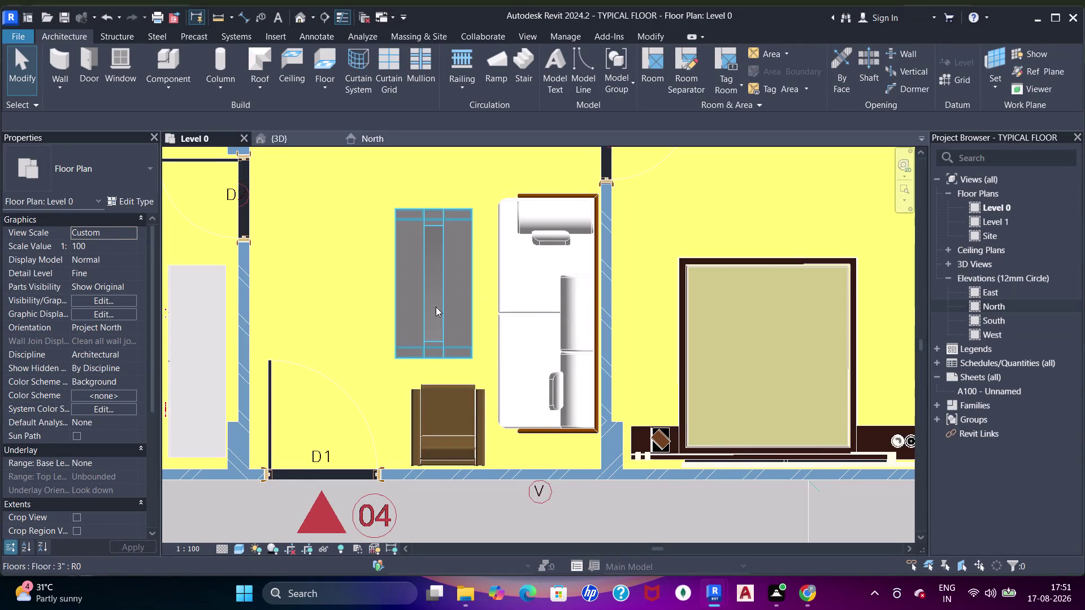
Zoom out and pan to frame the whole Level 0 floor plan, then switch to the 3D view.
scroll(down, 3)
middle_drag(474, 364, 448, 351)
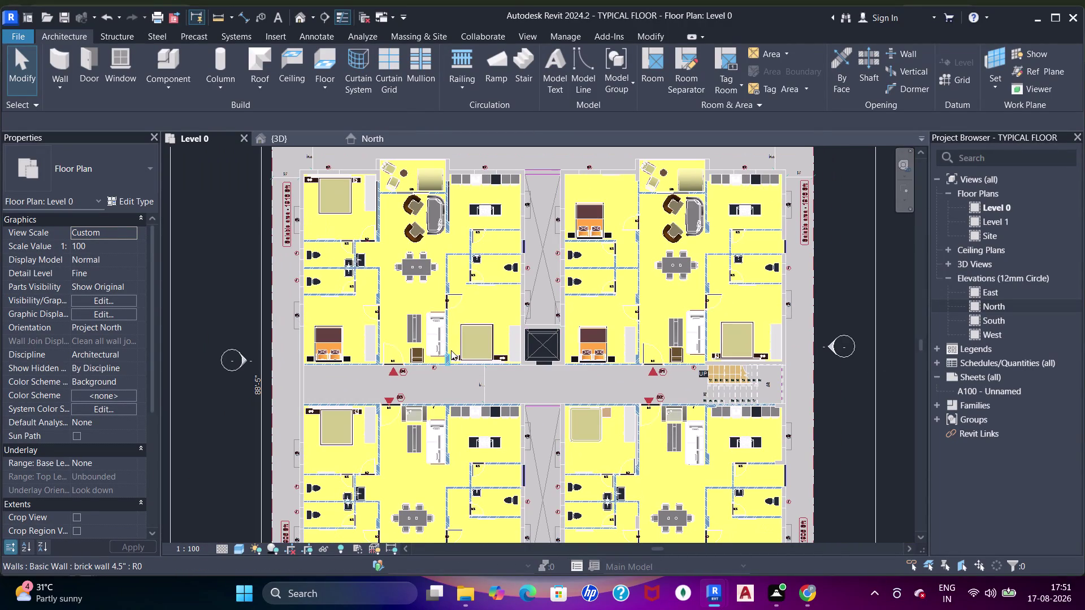
middle_drag(606, 382, 576, 381)
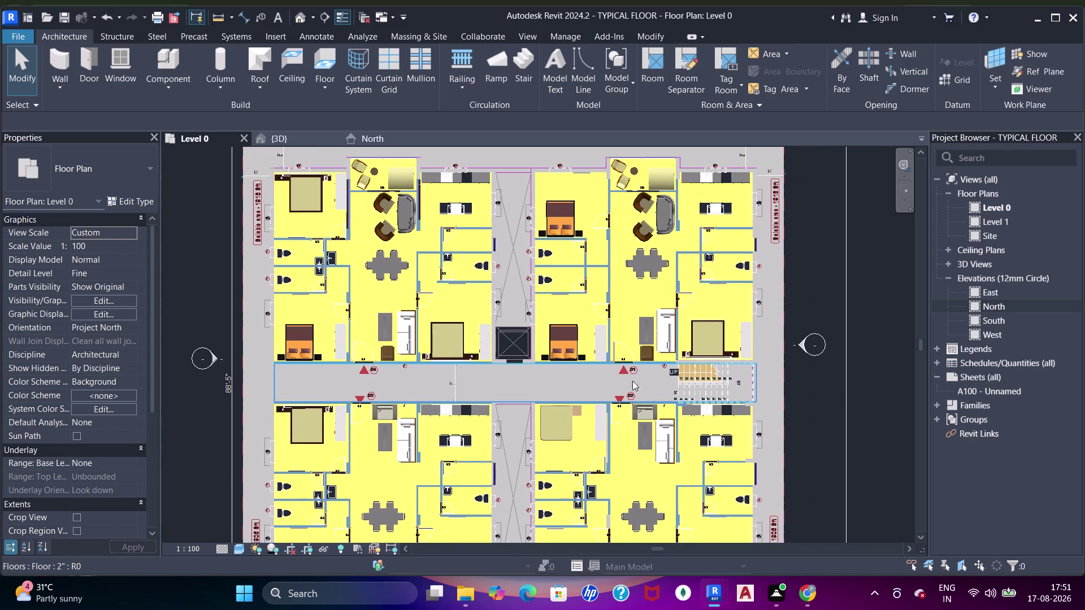
middle_drag(656, 305, 662, 363)
click(278, 139)
Orbit the 3D model to a side view, then to a closer angled view of the units.
scroll(down, 3)
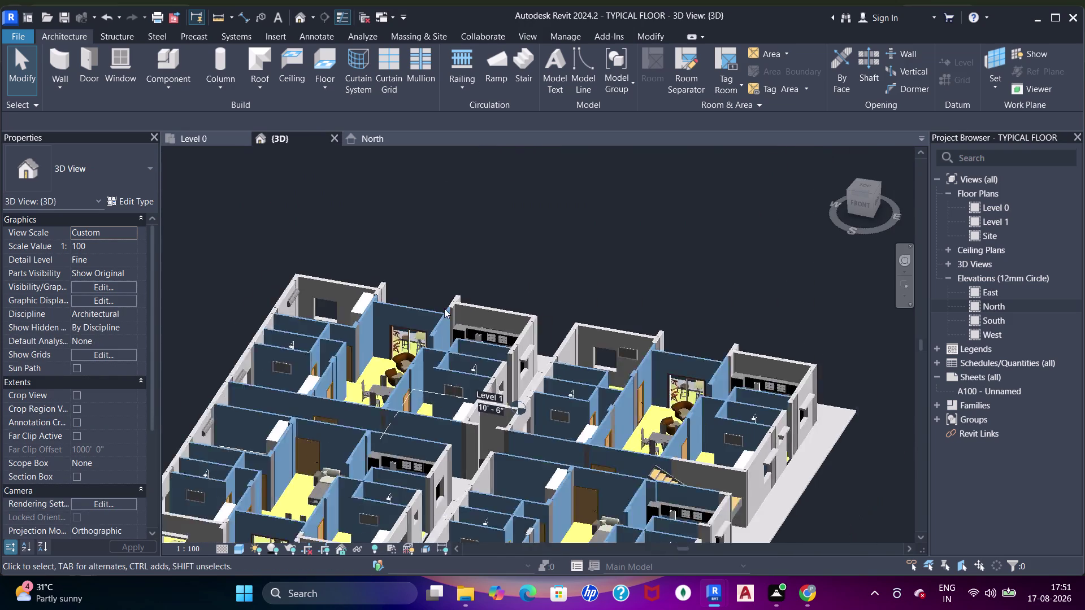
scroll(down, 3)
middle_drag(456, 341, 486, 251)
middle_drag(520, 379, 605, 432)
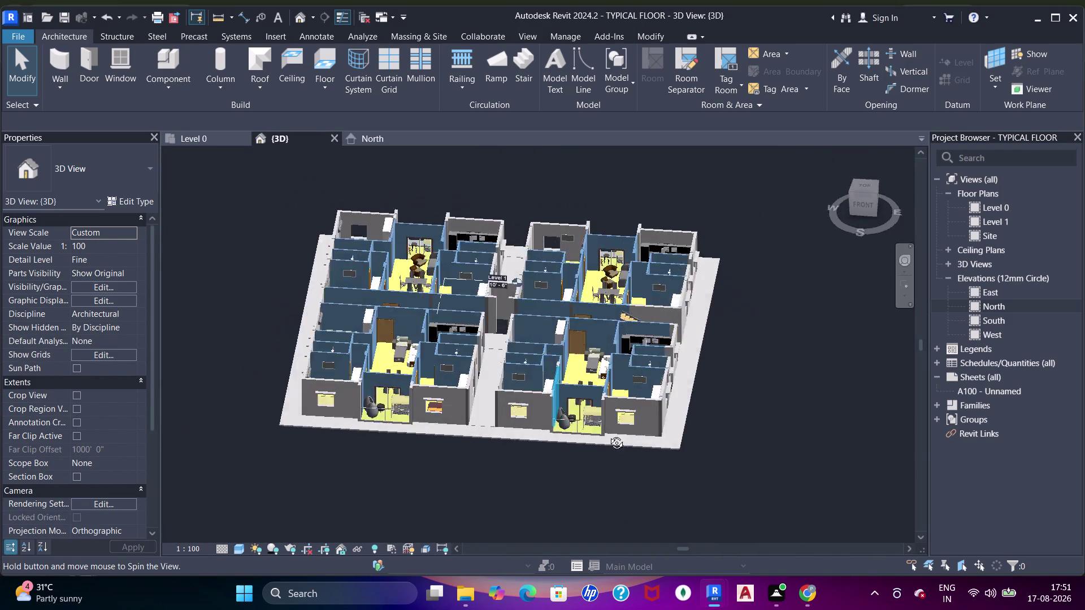
middle_drag(604, 432, 655, 460)
scroll(up, 3)
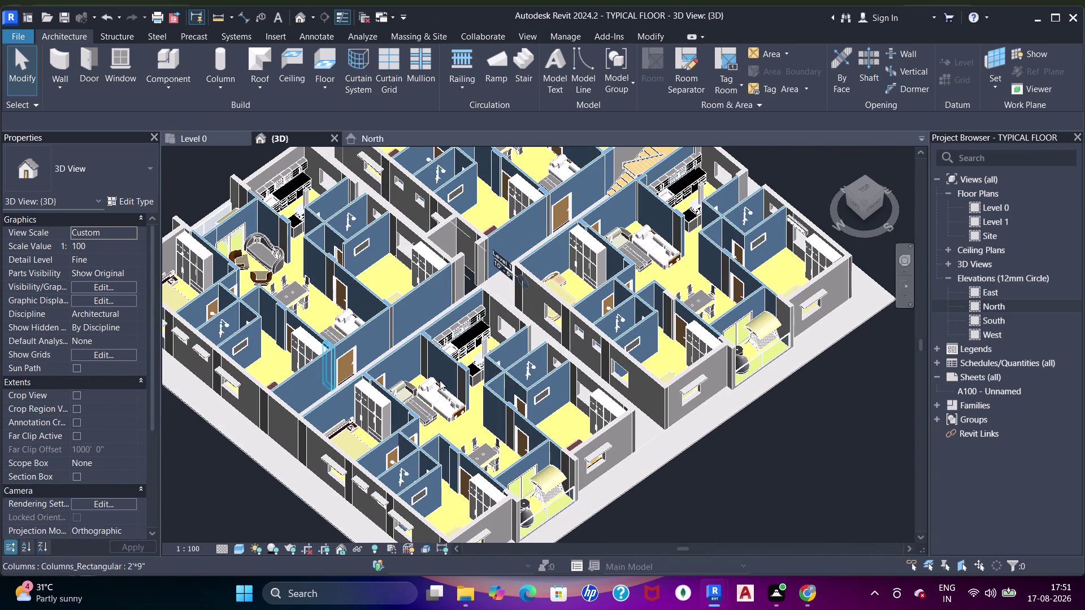
middle_drag(581, 463, 580, 391)
middle_drag(590, 407, 591, 435)
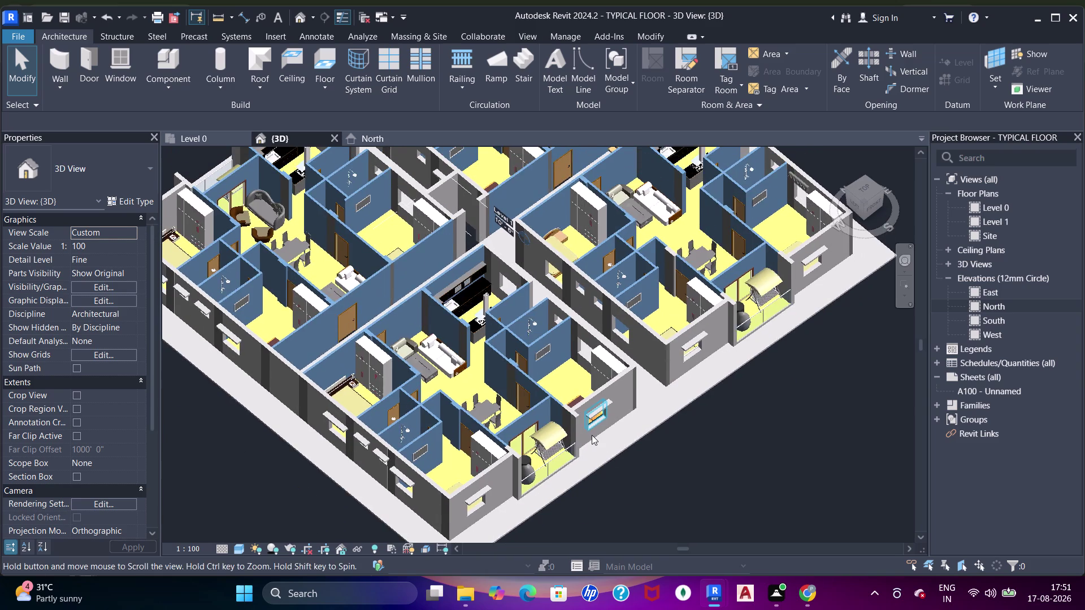
Pan across the furnished apartment units to the far corner and along the exterior walls.
middle_drag(610, 475, 652, 473)
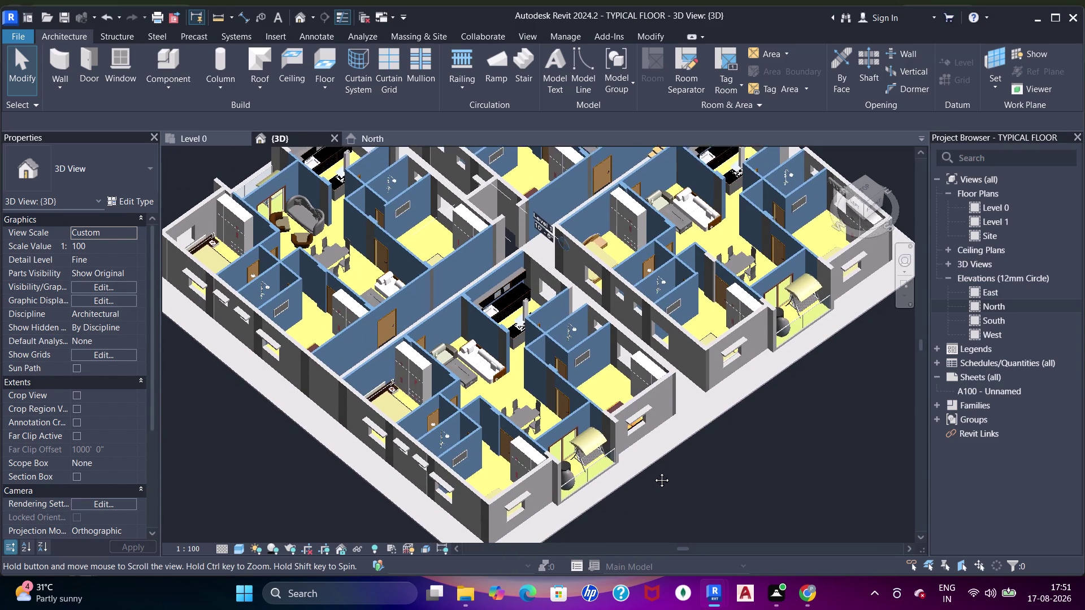
middle_drag(652, 473, 688, 414)
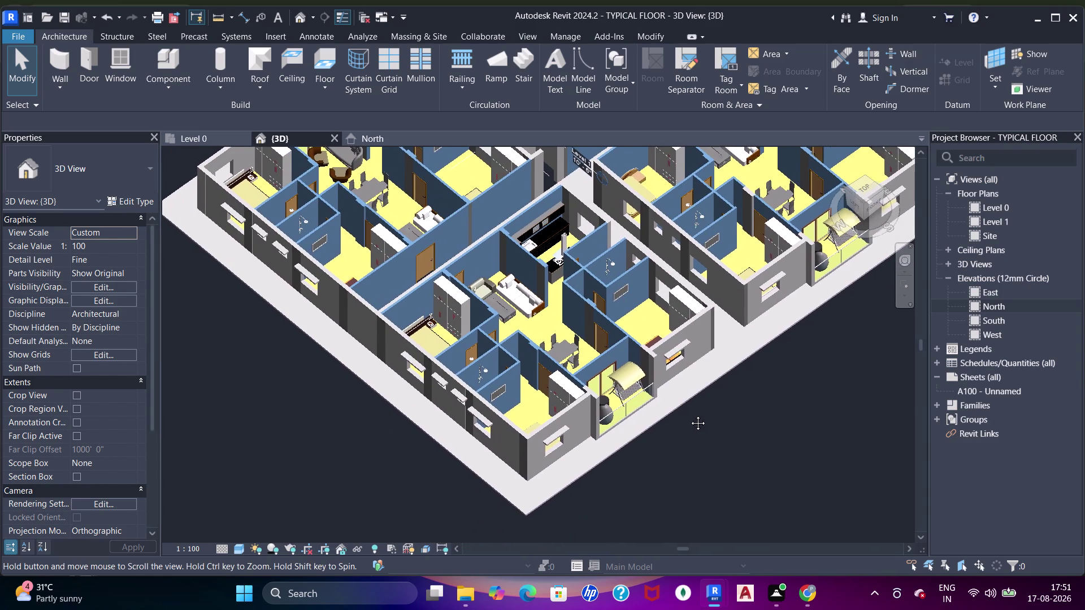
middle_drag(689, 414, 695, 418)
middle_drag(631, 481, 643, 402)
middle_drag(651, 416, 660, 479)
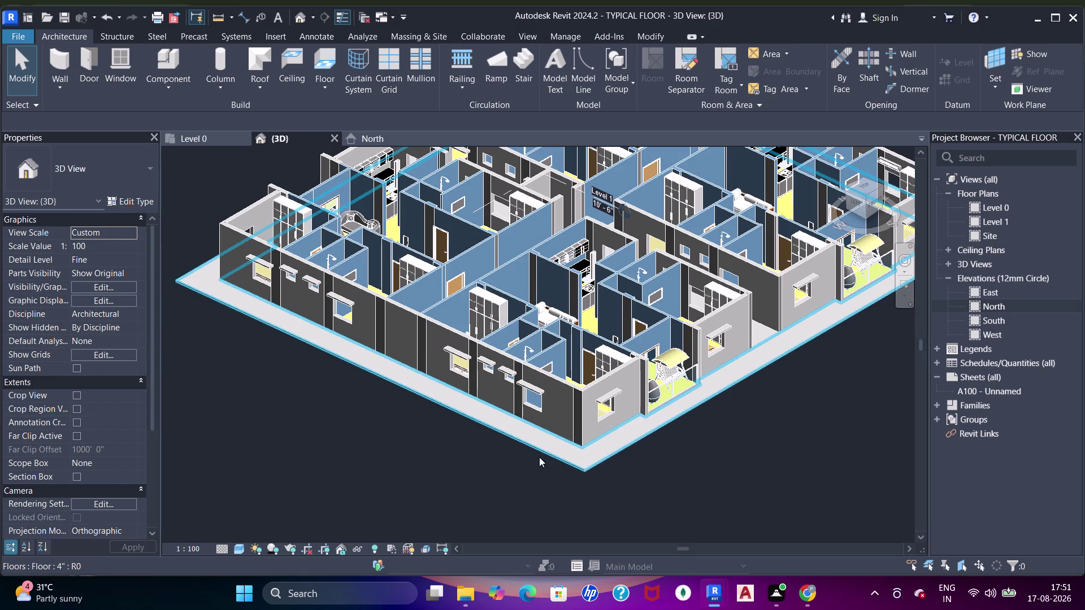
middle_drag(559, 442, 556, 459)
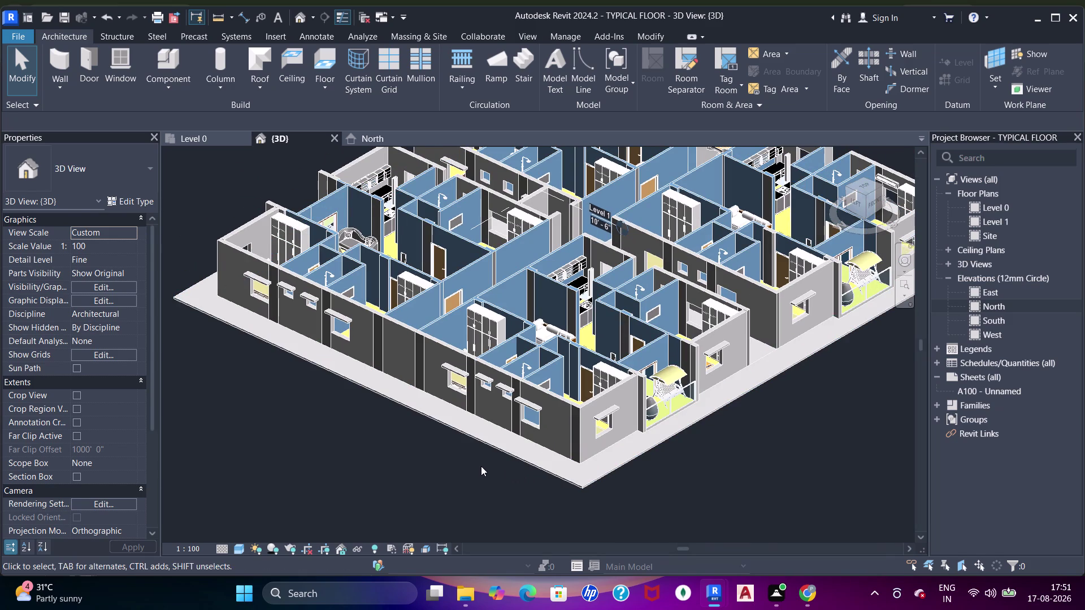
middle_drag(489, 439, 489, 452)
middle_drag(486, 454, 525, 442)
middle_click(524, 442)
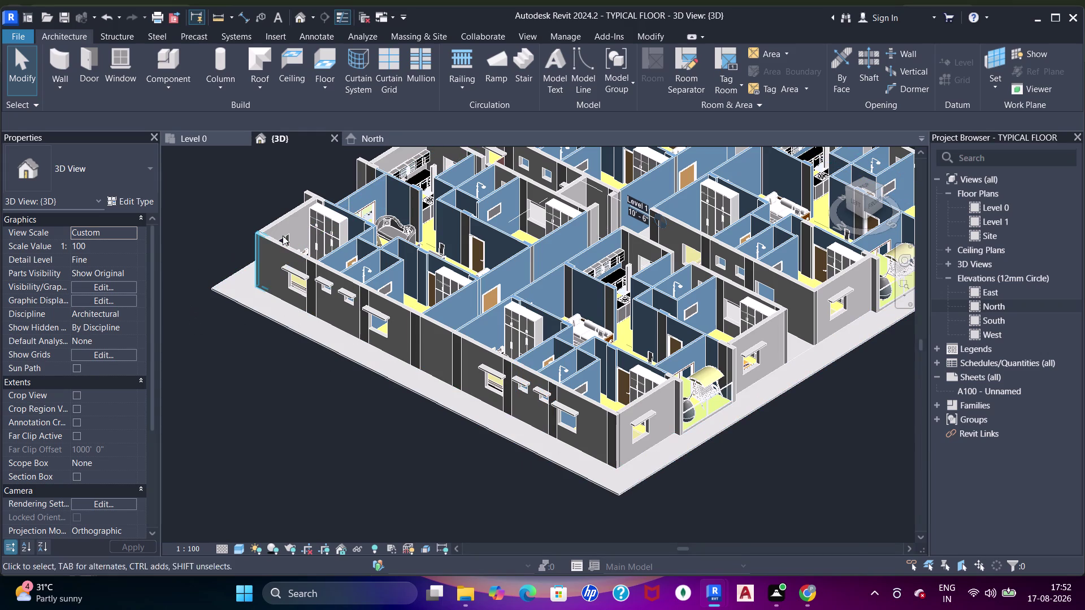
Orbit the whole model toward a top-down view of the floor.
scroll(down, 3)
middle_drag(594, 335, 618, 434)
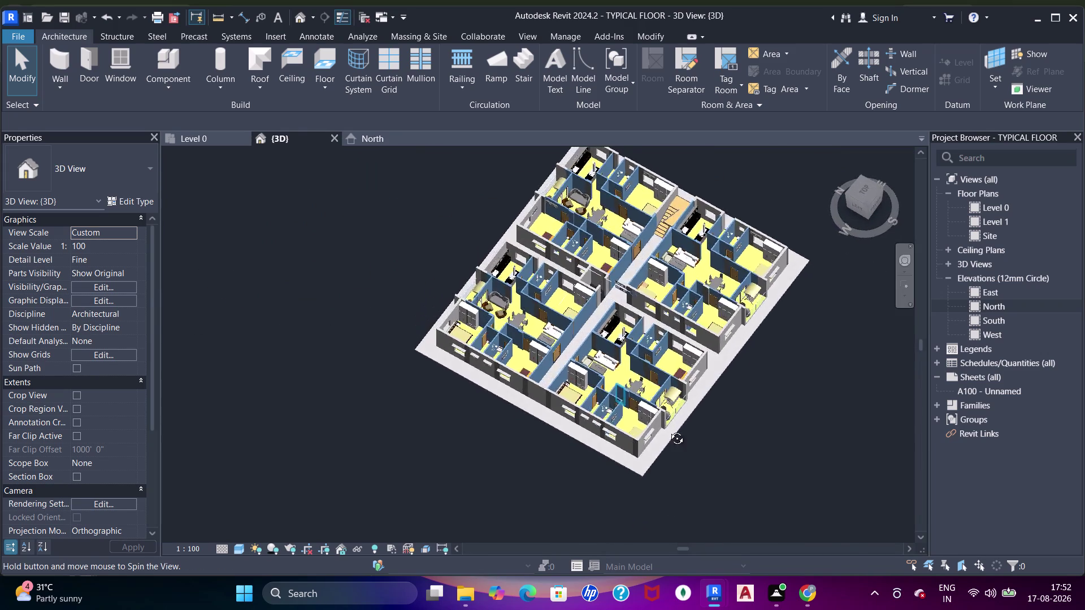
middle_drag(618, 434, 503, 406)
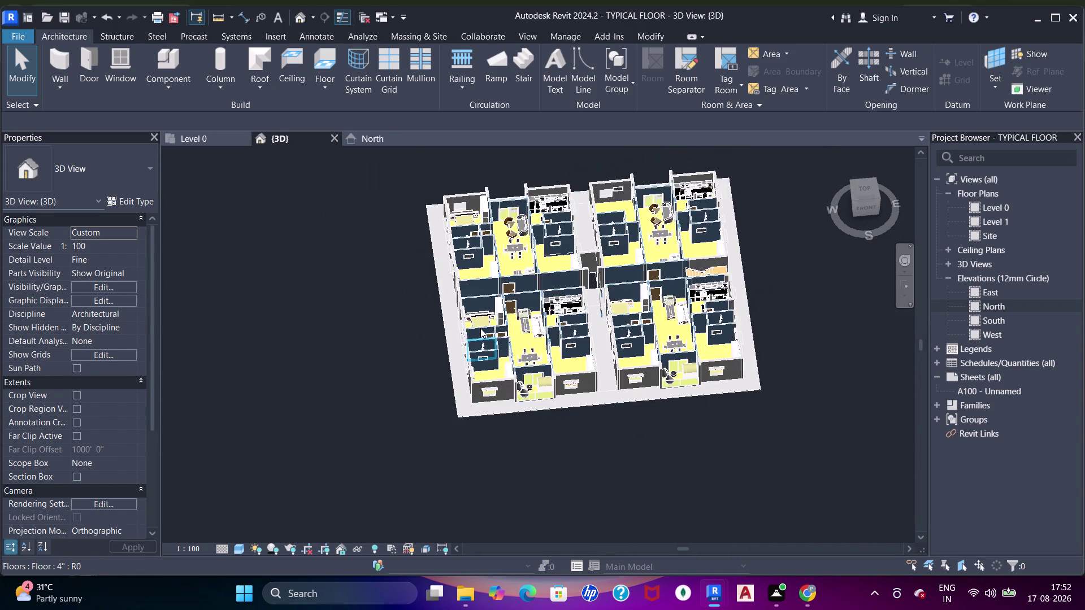
scroll(up, 3)
In the Level 0 plan, temporarily hide the outer floor slab with HH, then look around the plan.
click(180, 138)
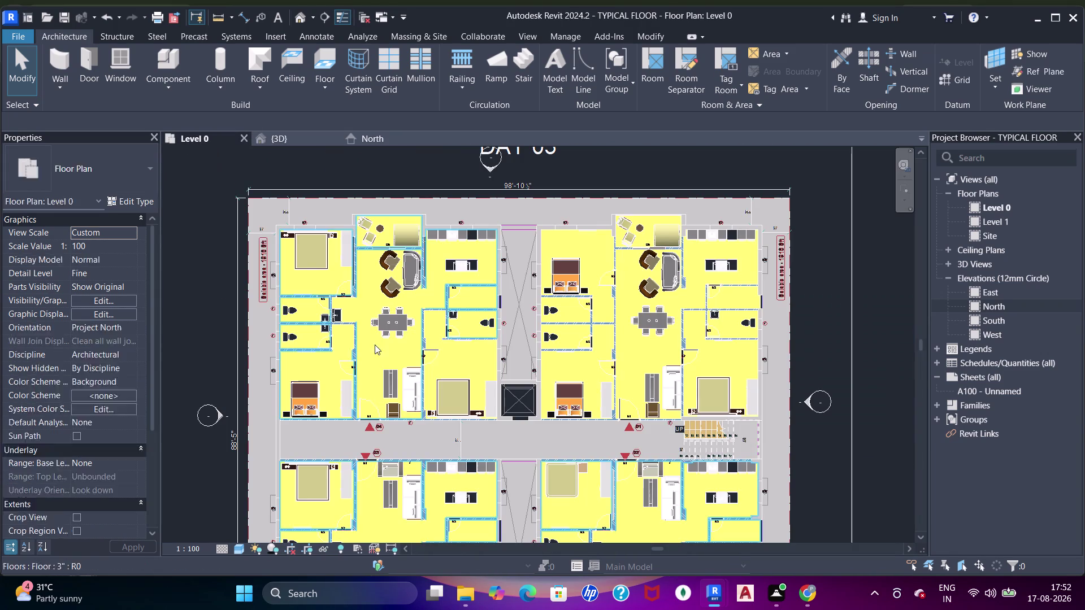
scroll(up, 3)
click(256, 219)
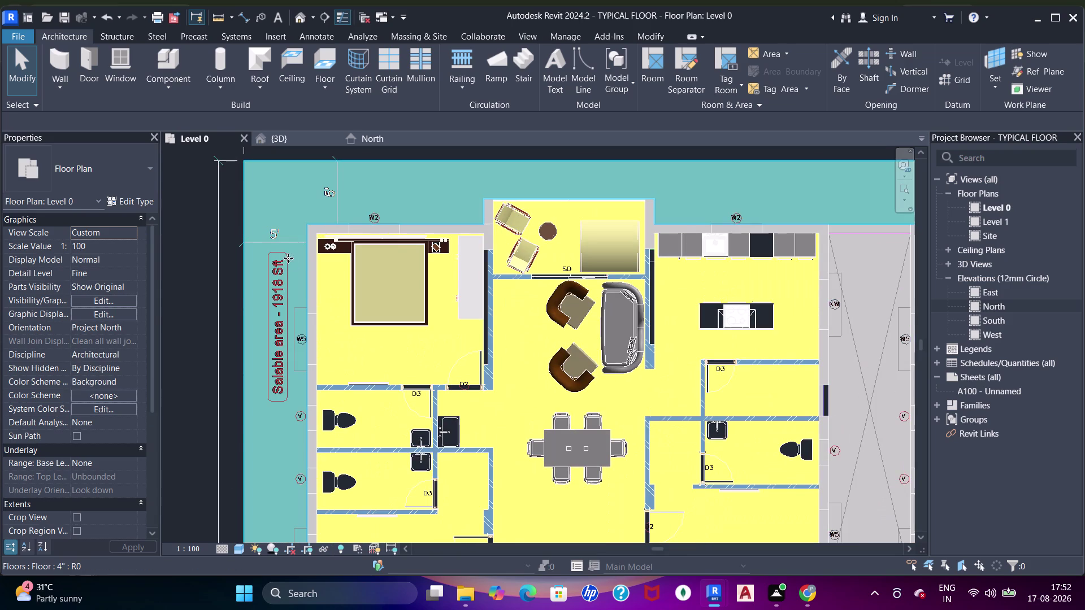
key(h)
key(h)
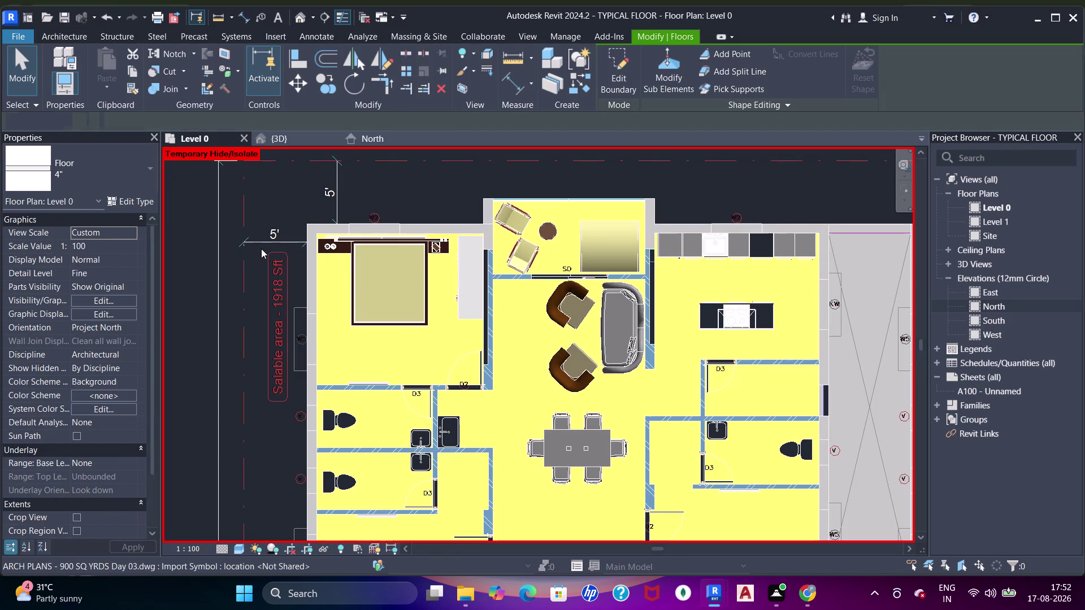
middle_drag(225, 195, 262, 303)
scroll(up, 3)
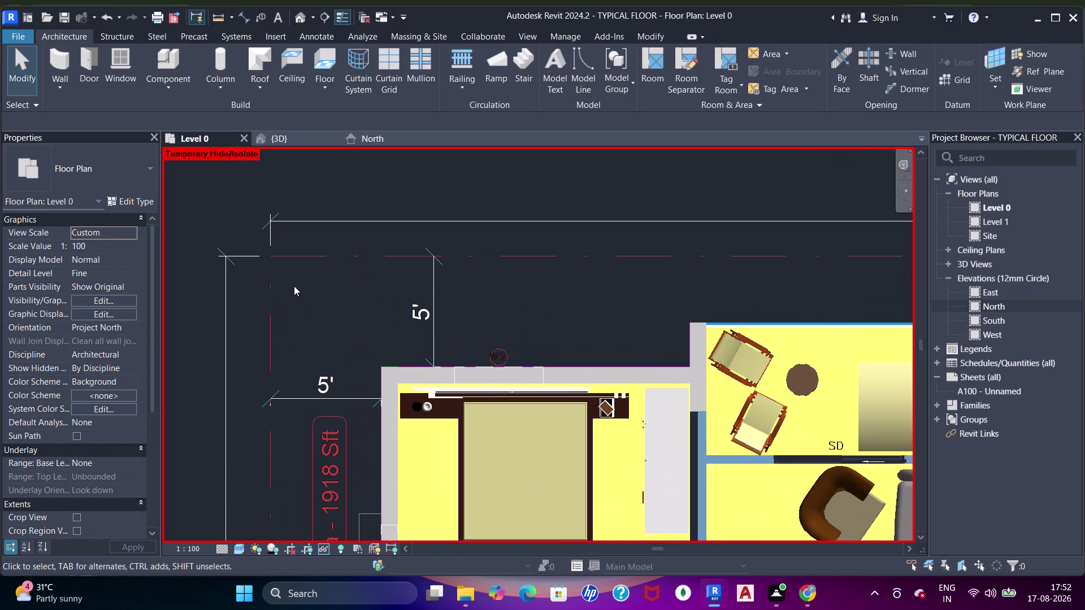
scroll(down, 3)
key(ctrl+z)
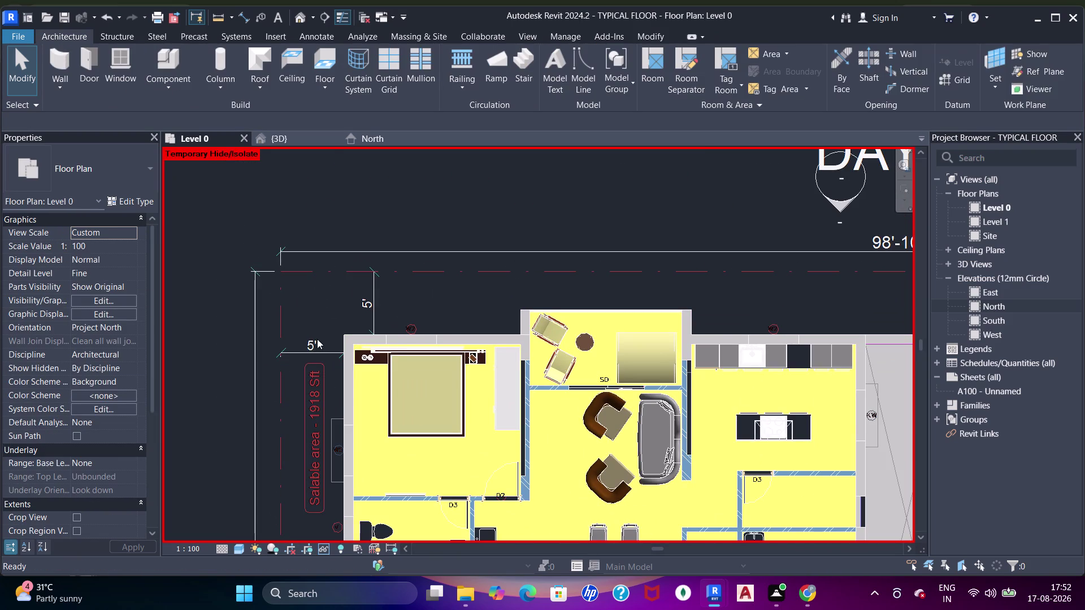
In the 3D view, orbit in for a close angled look at the furnished units.
click(275, 143)
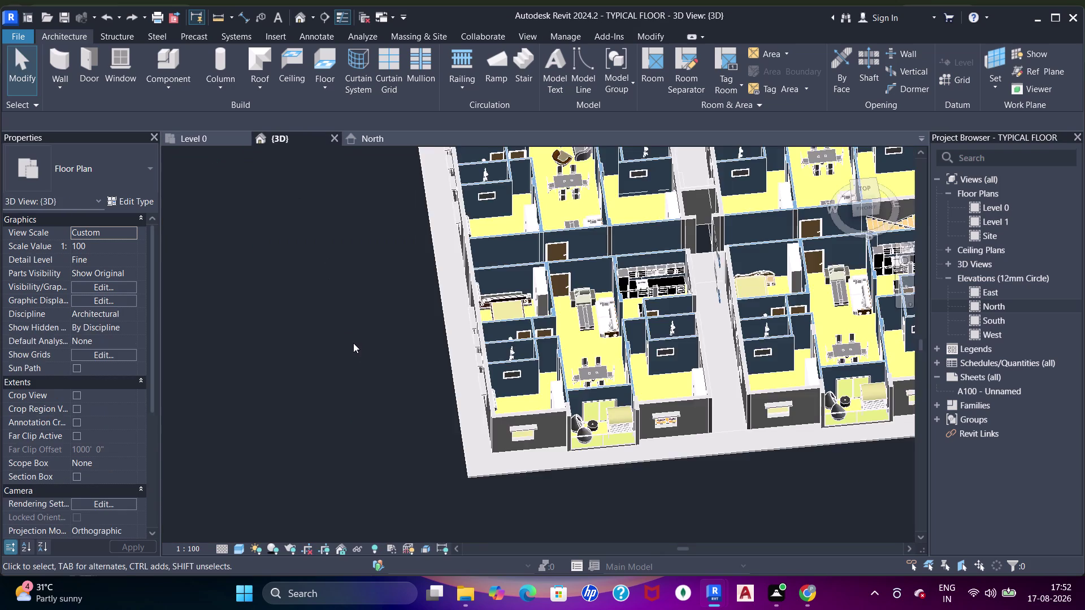
scroll(down, 3)
middle_drag(419, 383, 536, 274)
scroll(up, 3)
middle_drag(565, 304, 528, 371)
scroll(up, 3)
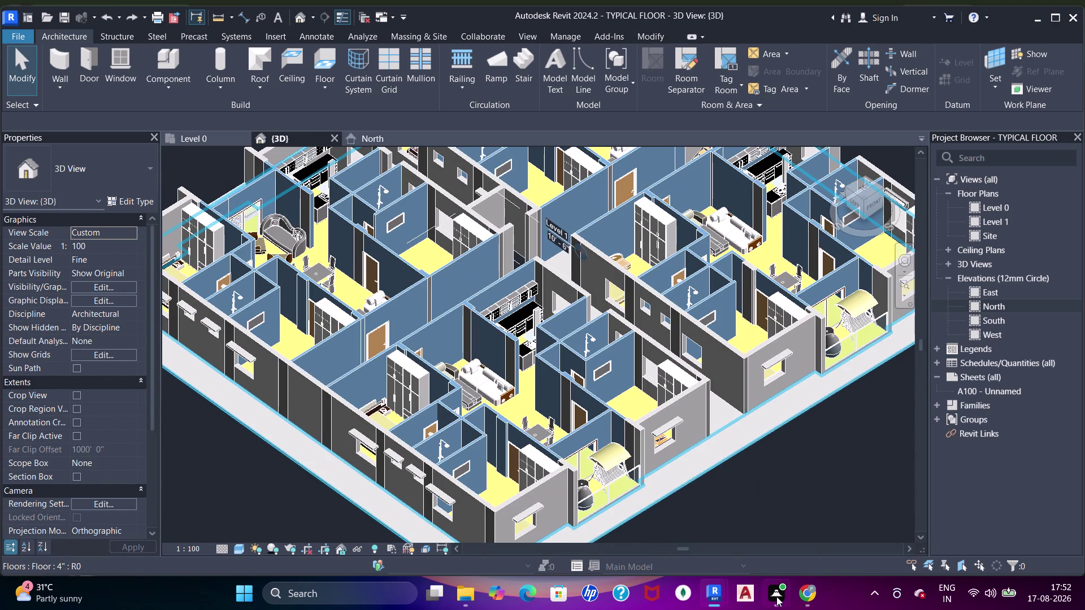